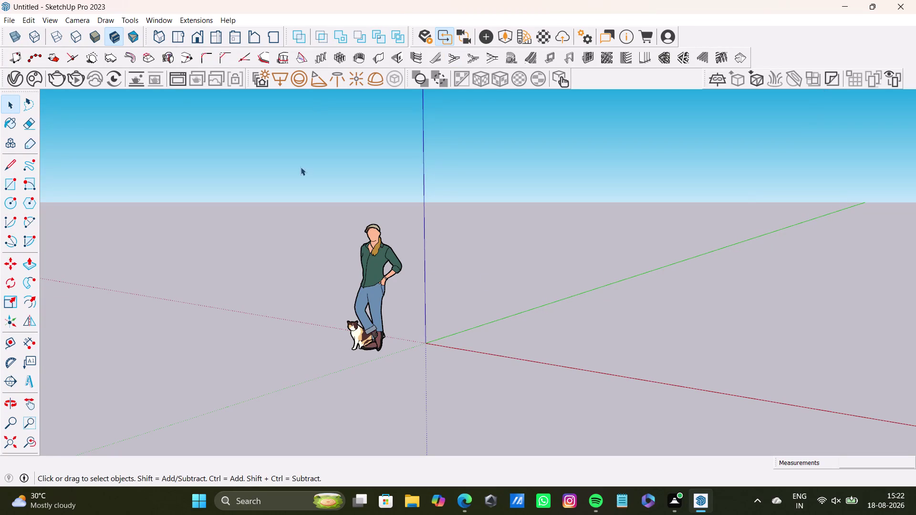
Orbit down to the origin and begin a Line-tool edge there.
scroll(down, 3)
middle_drag(469, 320, 575, 379)
scroll(up, 3)
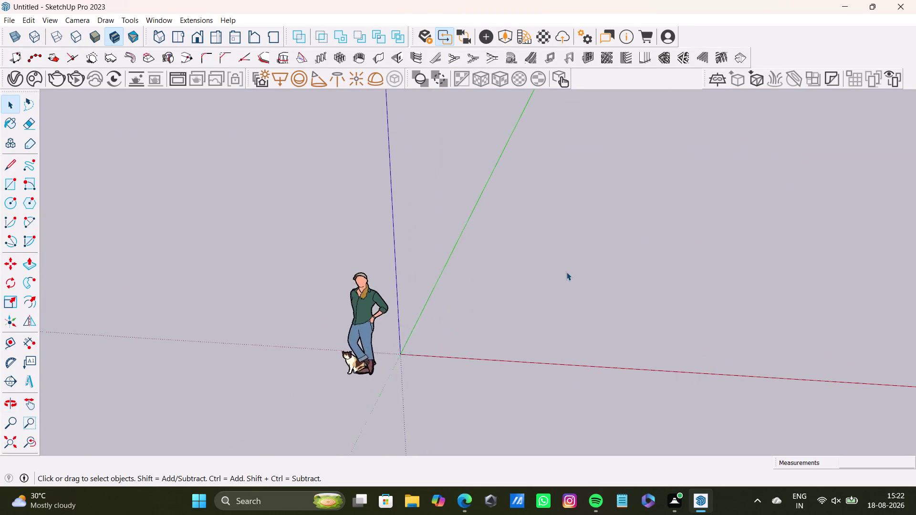
scroll(up, 3)
middle_drag(567, 272, 400, 273)
middle_drag(393, 276, 505, 264)
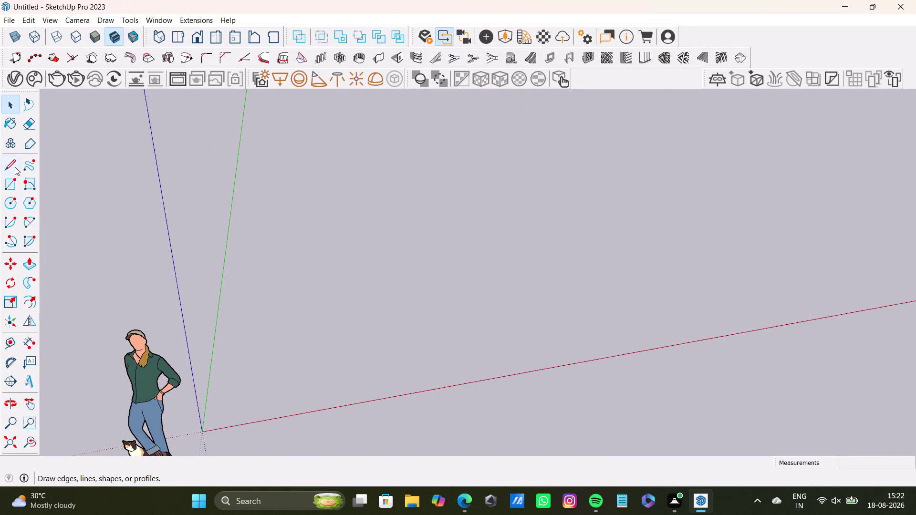
click(15, 167)
drag(201, 433, 202, 425)
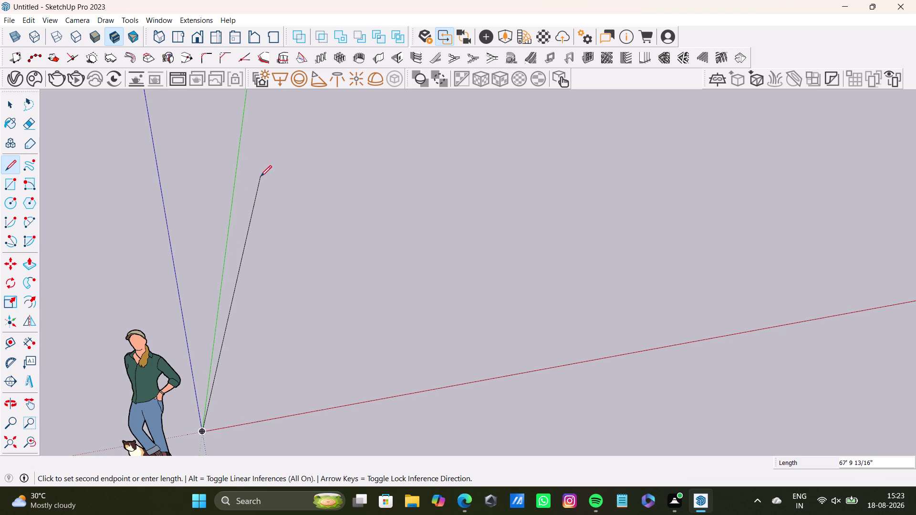
Run the first edge along the green axis with a typed feet-and-inches length starting at 12'.
scroll(down, 3)
middle_drag(259, 166, 243, 240)
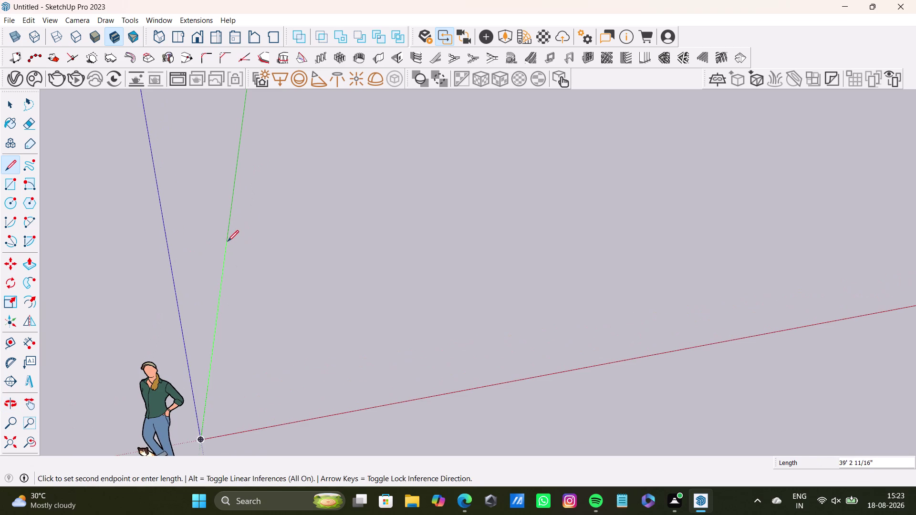
text(12')
text(43)
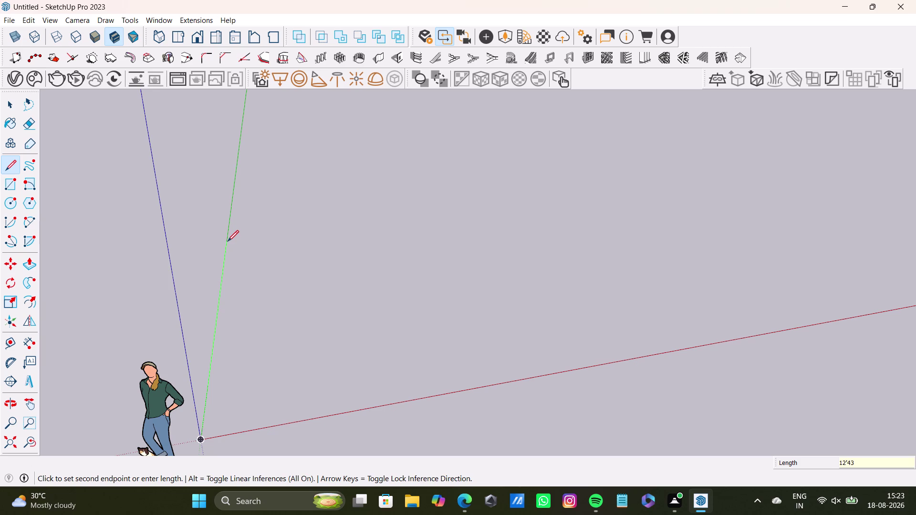
key(4)
key(3)
key(8)
key(shift+quotedbl)
key(Return)
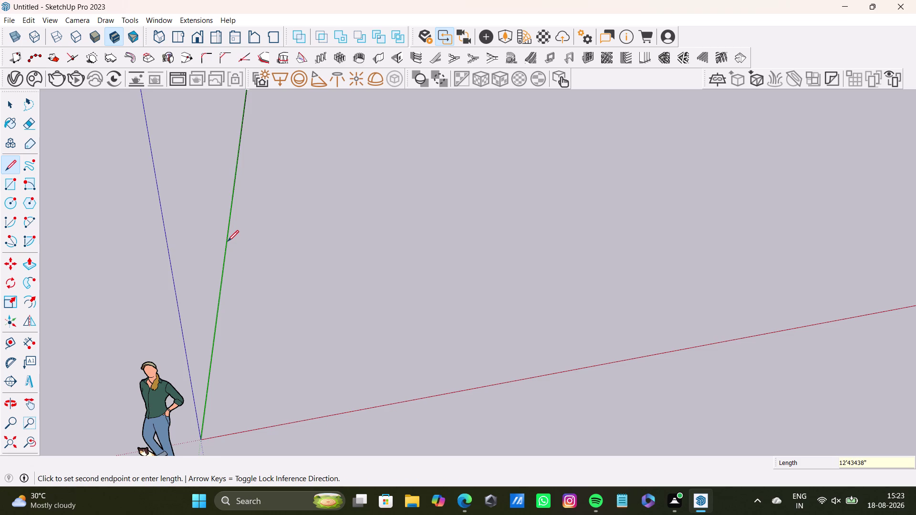
Draw a second edge along the red direction with a typed length starting at 9'.
scroll(down, 3)
middle_drag(347, 228, 381, 118)
middle_drag(364, 190, 292, 323)
scroll(down, 3)
middle_drag(505, 181, 292, 294)
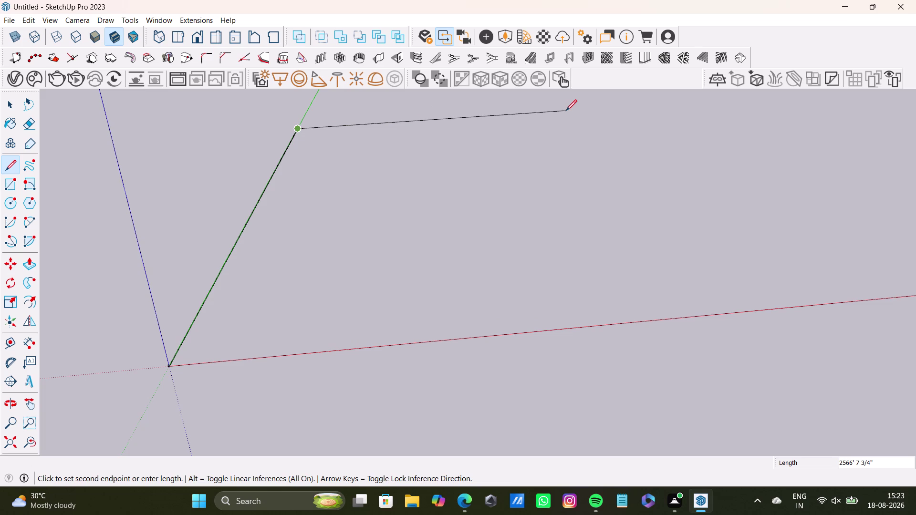
key(9)
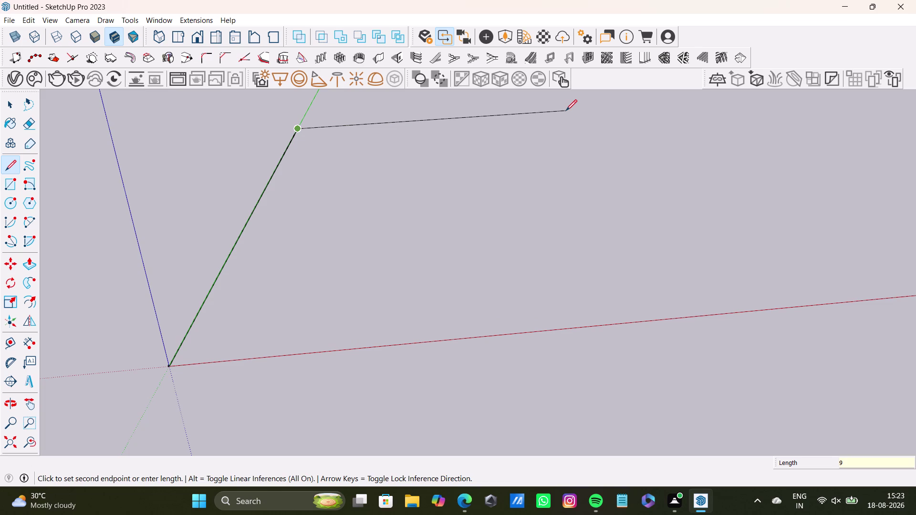
key(apostrophe)
key(1)
key(8)
key(6)
key(3)
text(52)
key(shift+quotedbl)
key(Return)
scroll(down, 3)
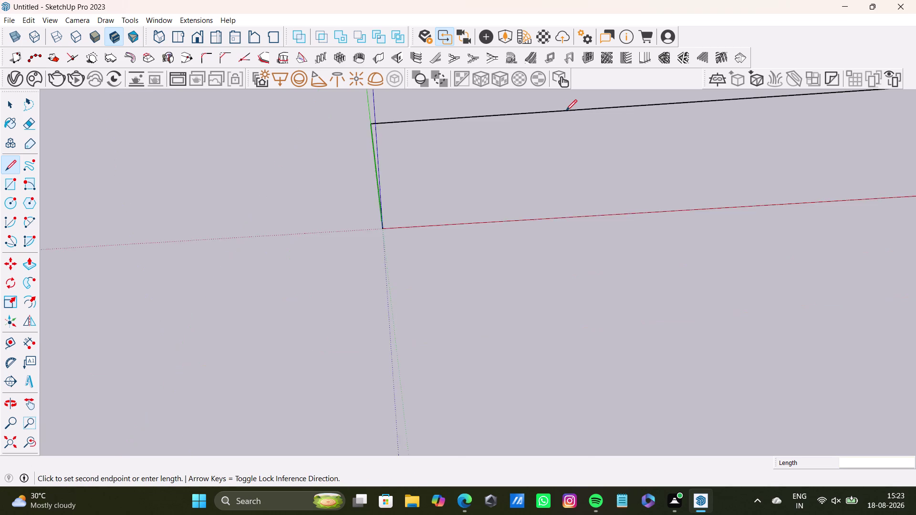
Orbit and zoom around the two drawn edges to check them.
scroll(down, 3)
middle_drag(664, 179, 277, 249)
scroll(down, 3)
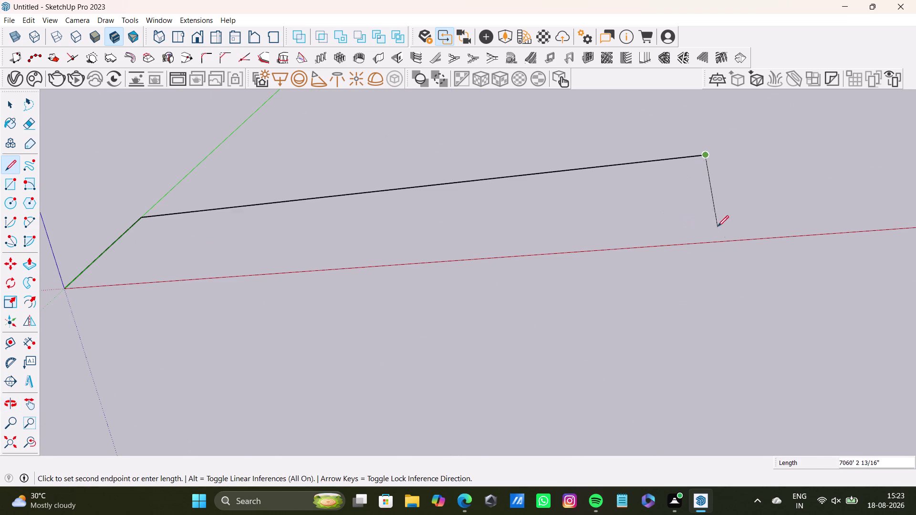
middle_drag(722, 242, 702, 333)
scroll(down, 3)
middle_drag(650, 212, 630, 263)
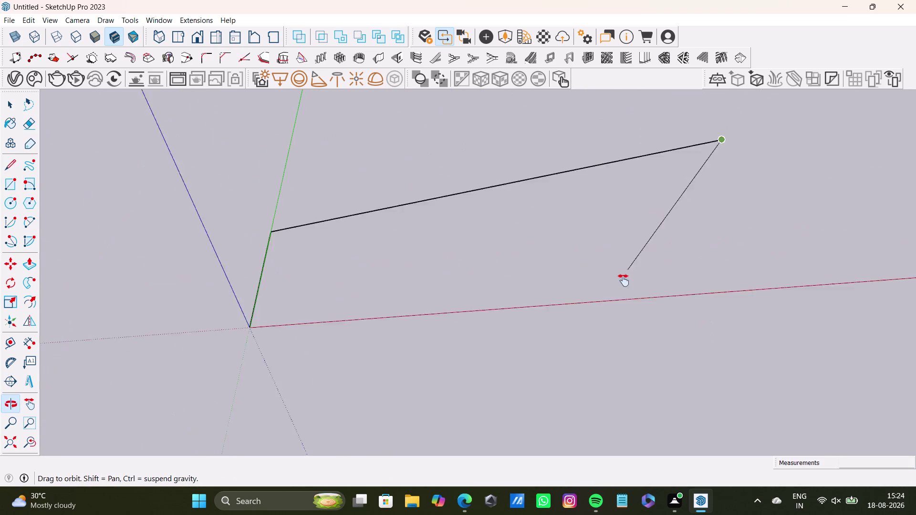
middle_drag(630, 263, 596, 360)
scroll(down, 3)
Undo both edges with Ctrl+Z, leaving only the axes at the origin.
key(ctrl+z)
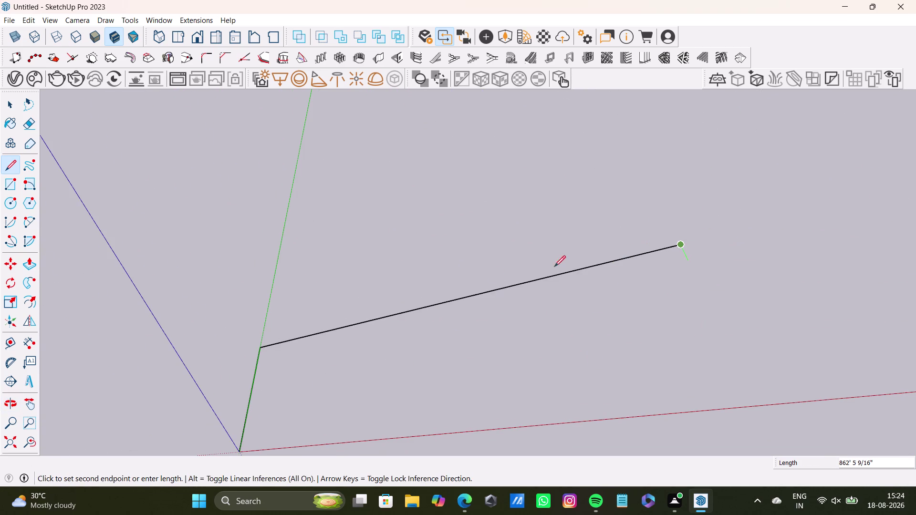
key(ctrl+z)
scroll(down, 3)
middle_drag(361, 348, 397, 269)
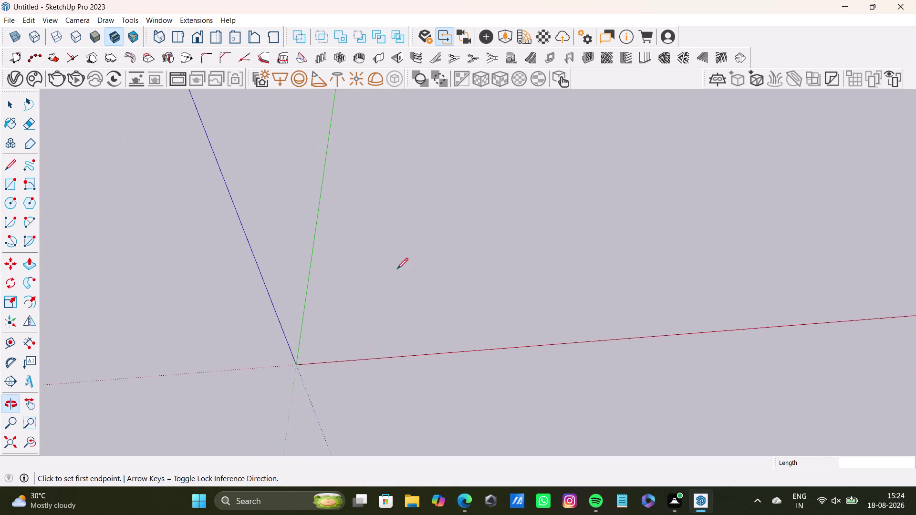
Redraw the first edge from the origin along green with a length starting at 12'.
scroll(up, 3)
drag(317, 384, 317, 377)
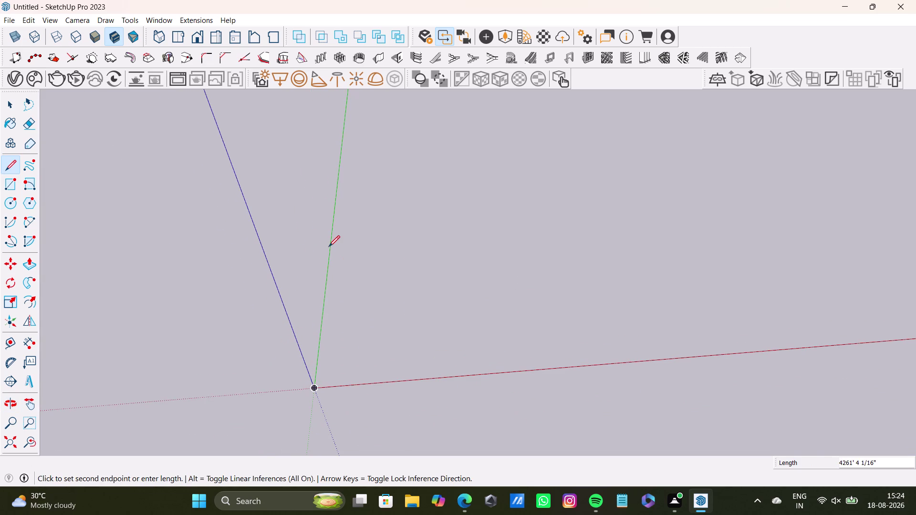
text(12)
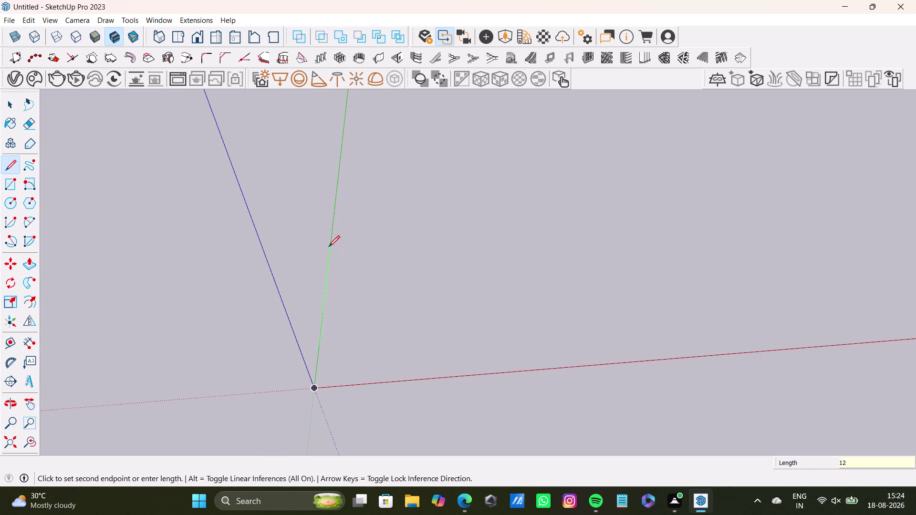
key(apostrophe)
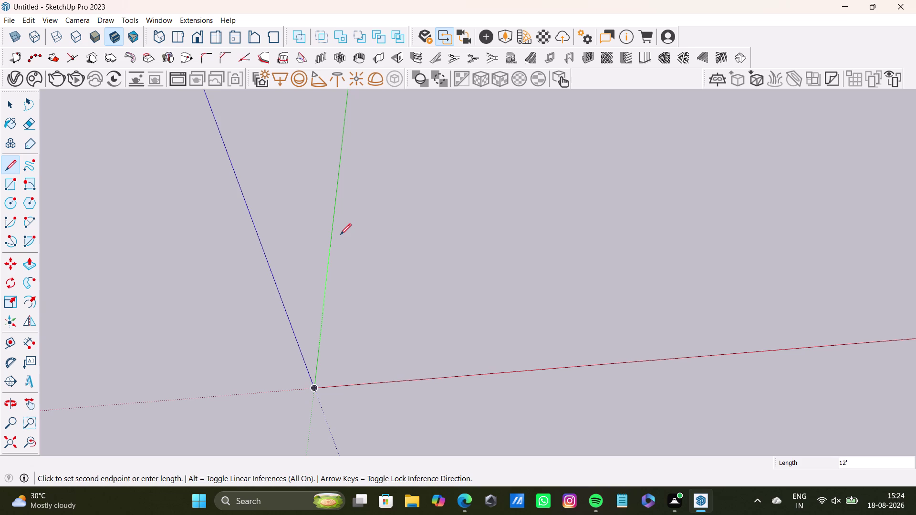
key(4)
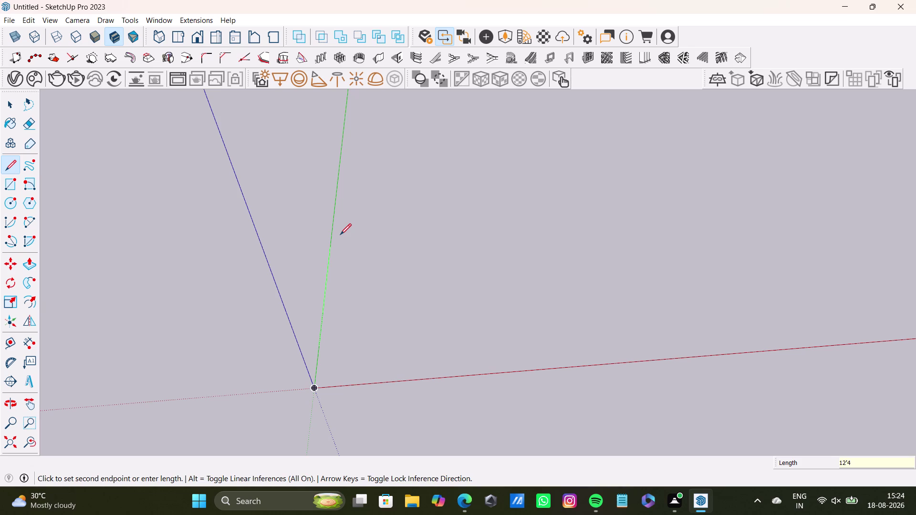
text(24)
key(3)
key(8)
key(shift+quotedbl)
key(Return)
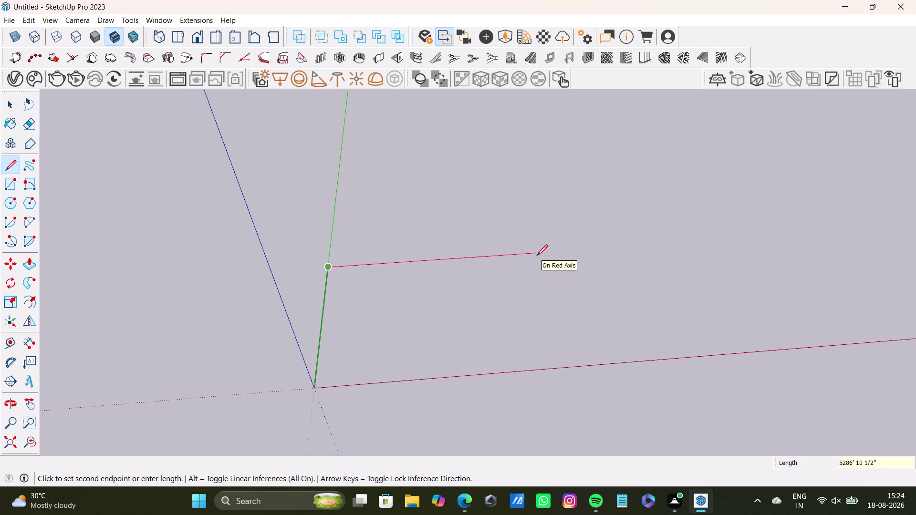
Lock the second edge to the red axis and give it a typed length starting at 9'.
key(Left)
key(Right)
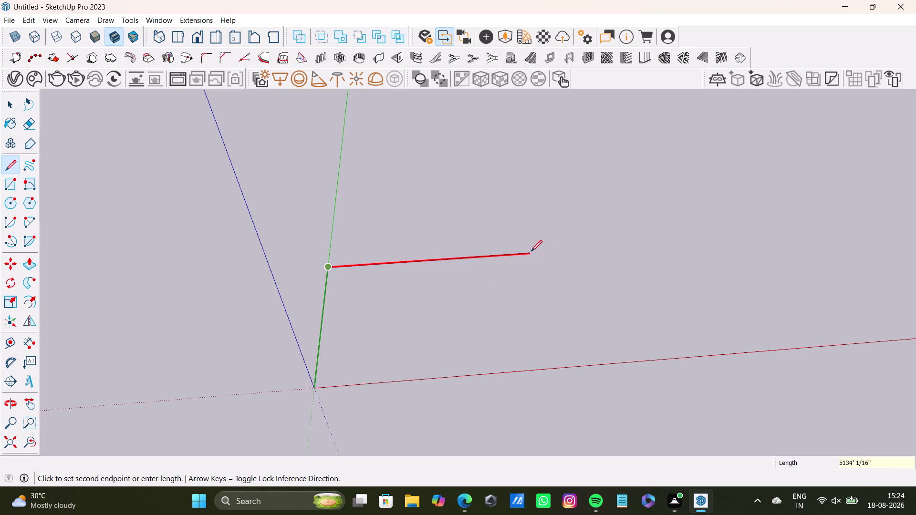
key(9)
key(apostrophe)
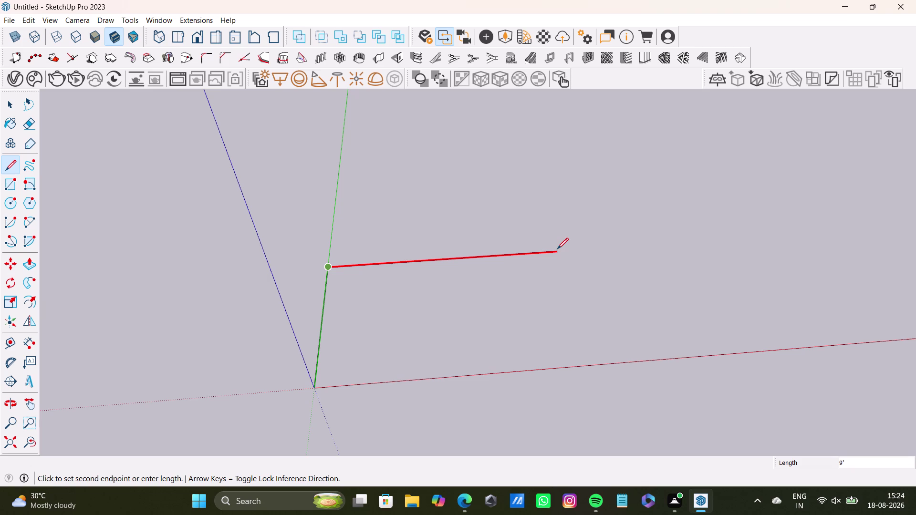
text(18)
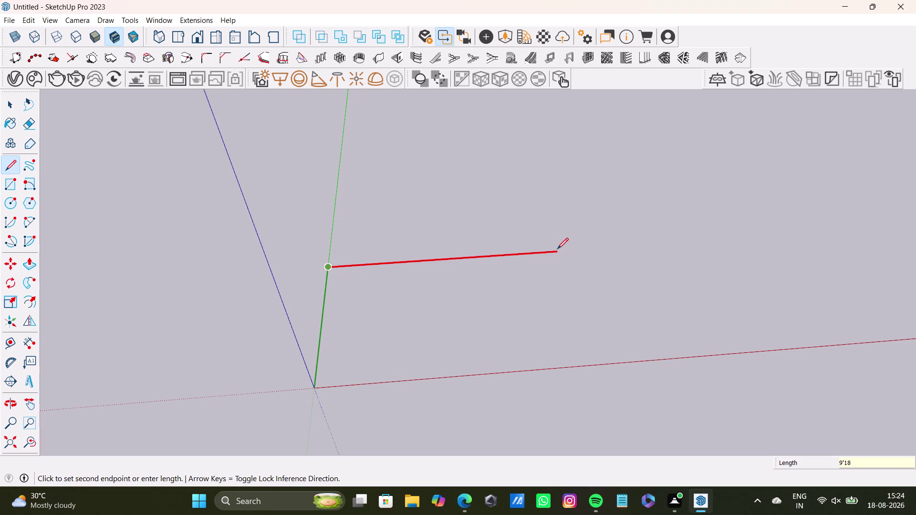
key(6)
key(3)
text(52)
key(shift+quotedbl)
key(Return)
scroll(down, 3)
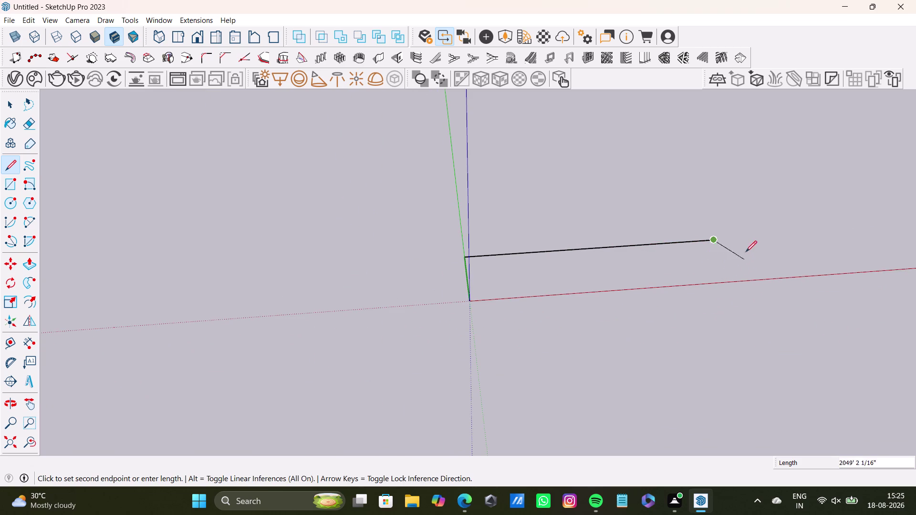
Orbit the view to look down on the two finished edges.
scroll(down, 3)
middle_drag(727, 258, 533, 306)
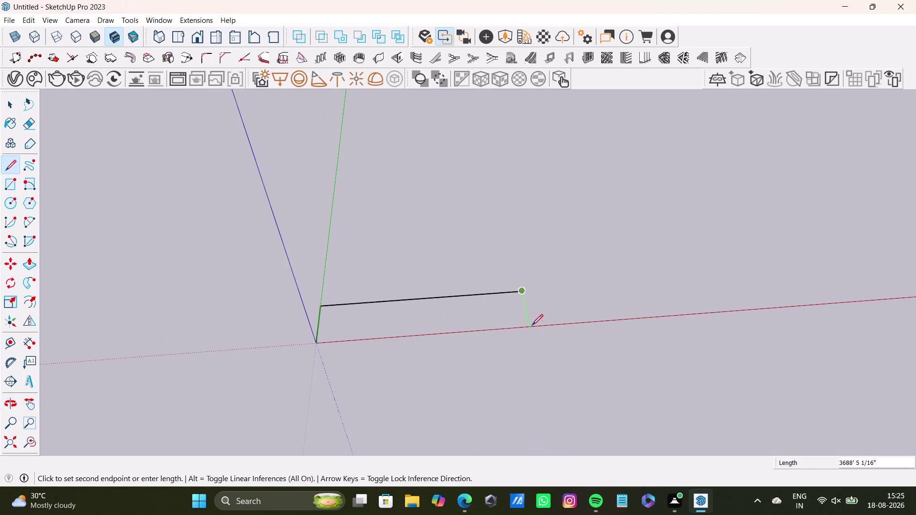
scroll(up, 3)
scroll(up, 3)
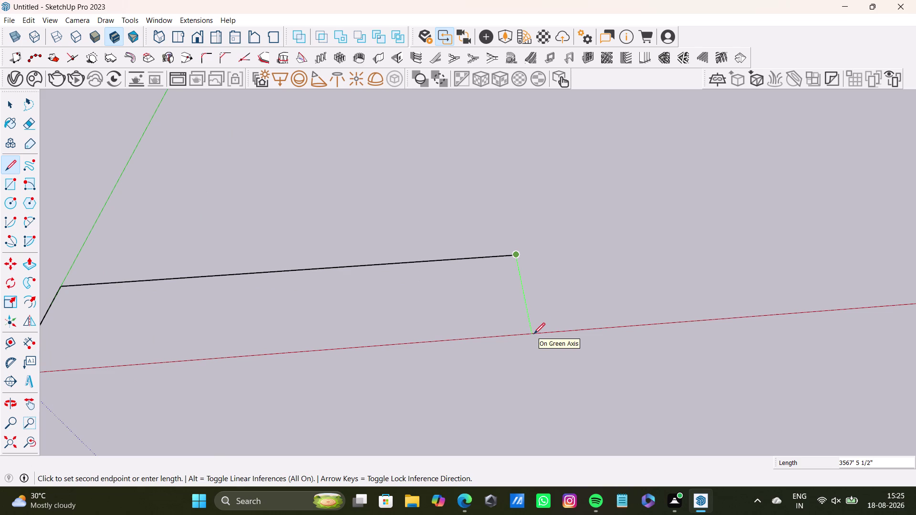
middle_drag(529, 324, 465, 198)
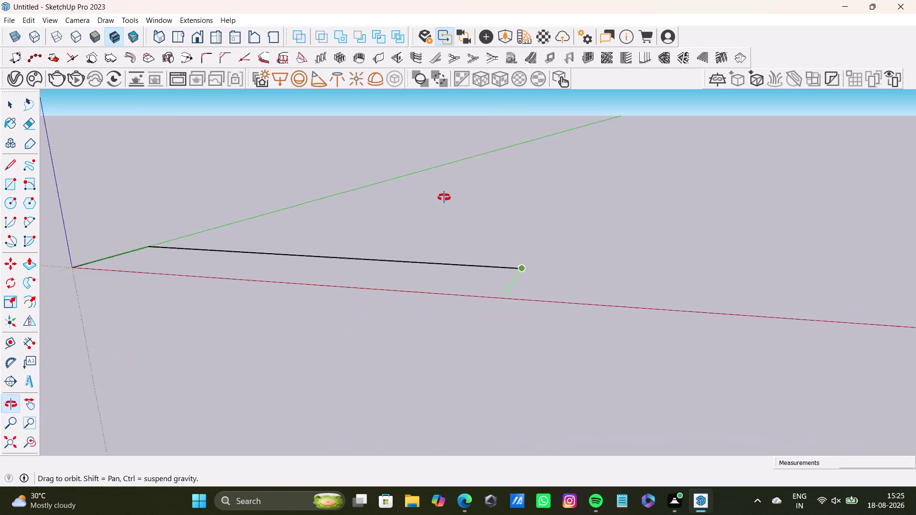
middle_drag(465, 198, 196, 207)
Draw a green-locked third edge to the red axis, then close the outline at the origin.
key(Right)
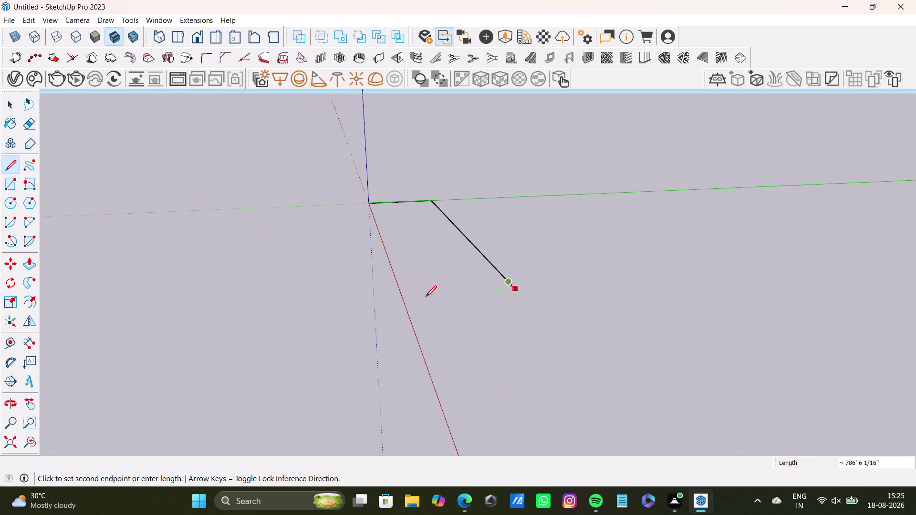
key(Down)
key(Left)
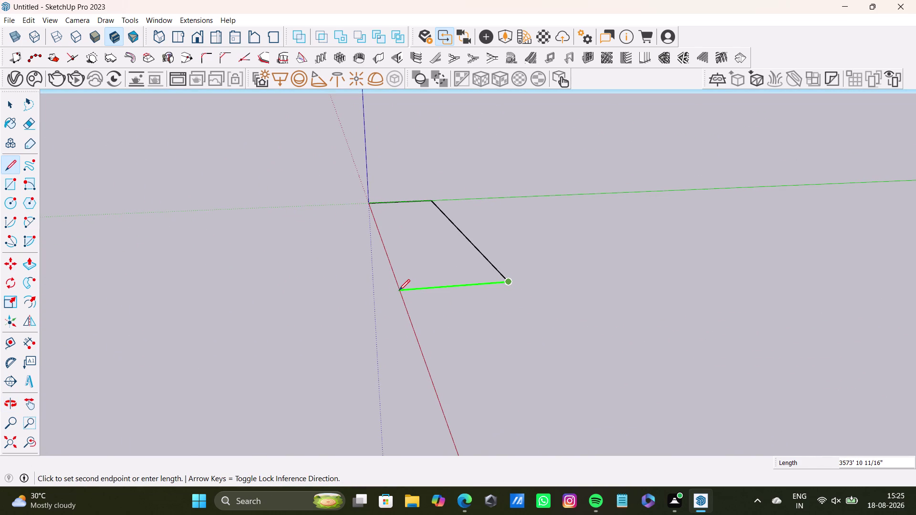
click(399, 291)
scroll(up, 3)
scroll(up, 3)
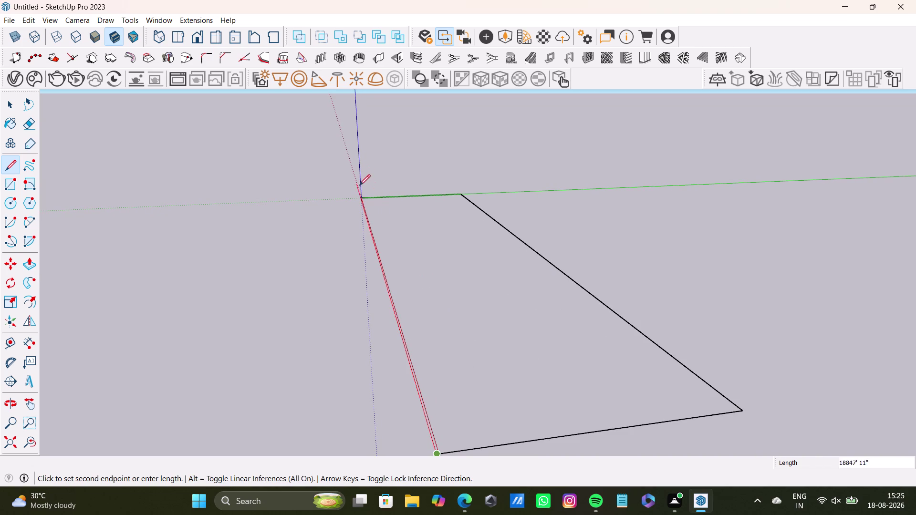
click(357, 201)
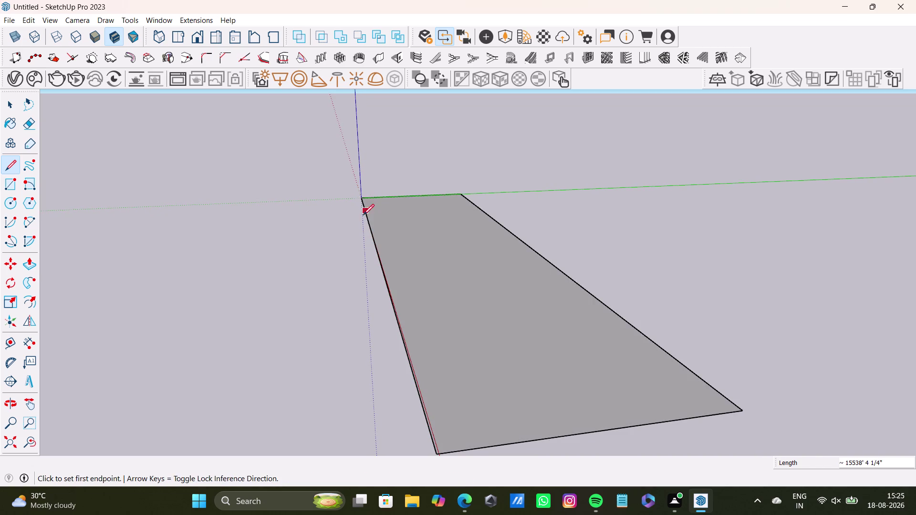
Switch to Select and orbit and zoom around the finished rectangular face.
key(space)
middle_drag(332, 285, 581, 374)
scroll(down, 3)
scroll(up, 3)
middle_drag(427, 274, 428, 273)
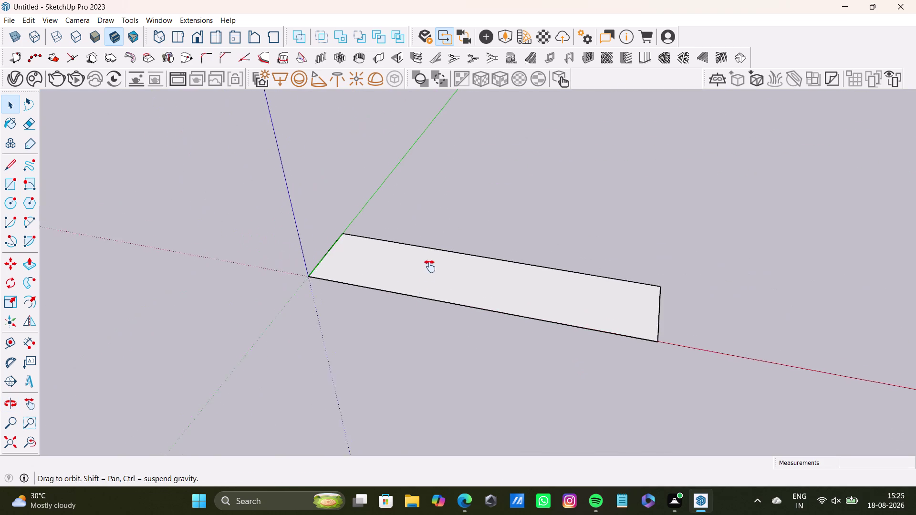
middle_drag(428, 272, 677, 275)
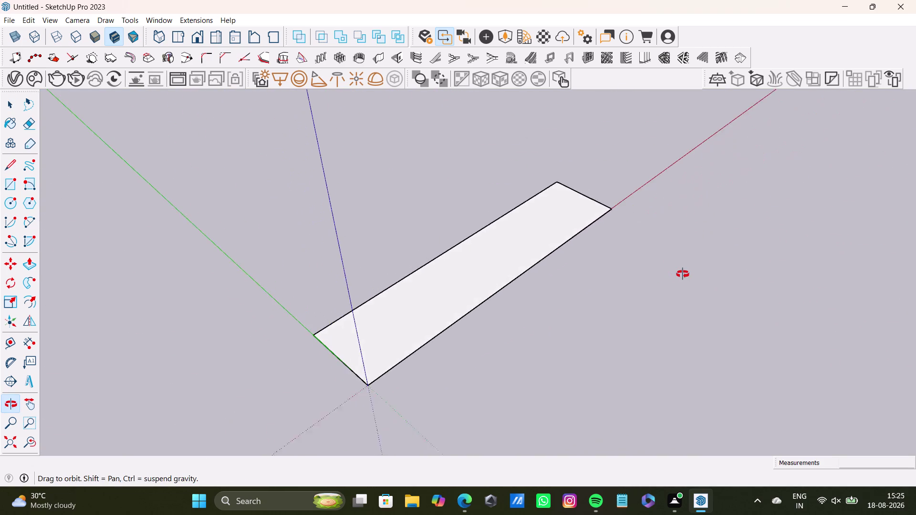
middle_drag(678, 275, 444, 375)
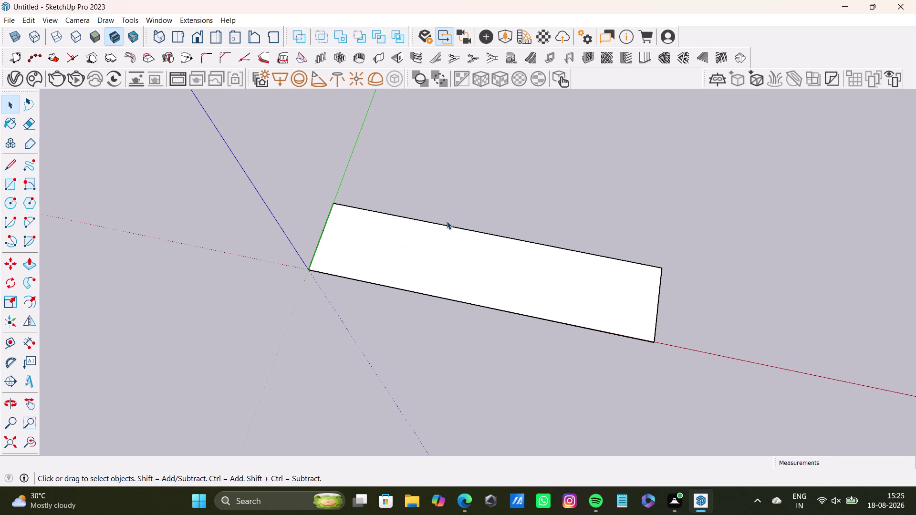
scroll(down, 3)
scroll(up, 3)
scroll(down, 3)
scroll(up, 3)
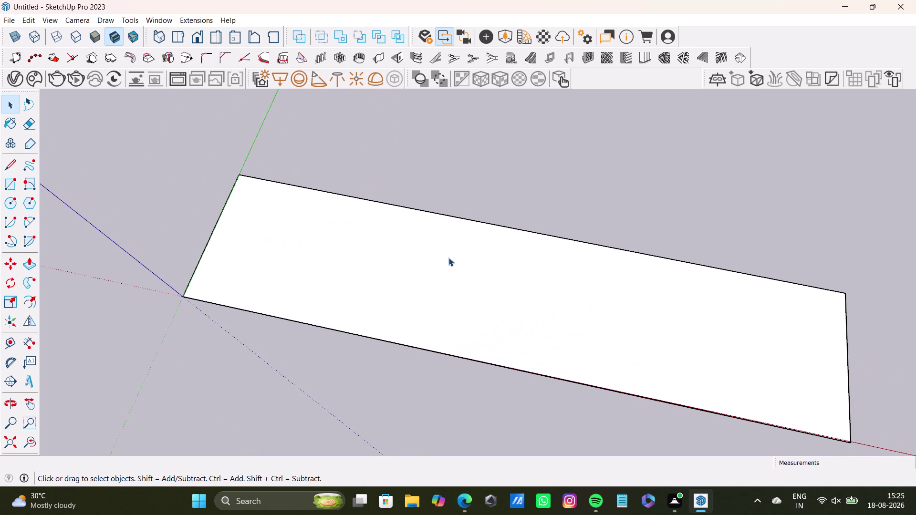